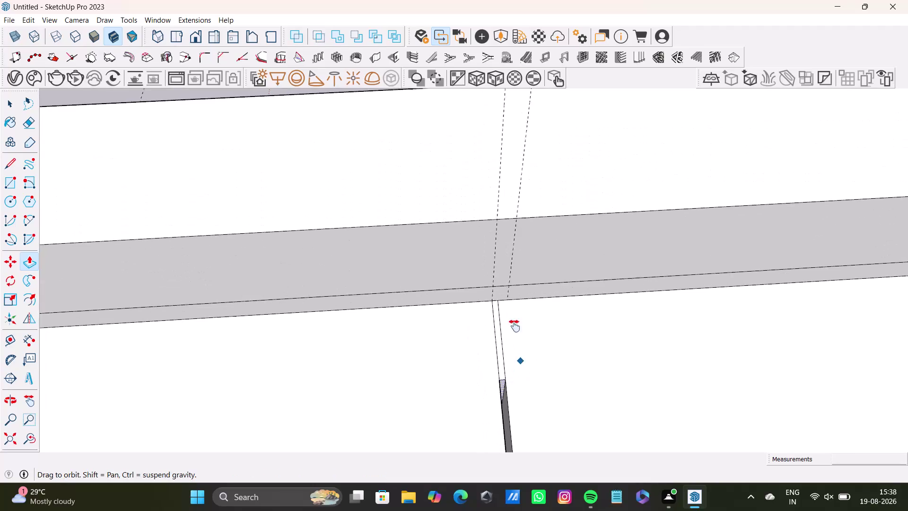
Orbit the view to look along the slanted board toward its end.
scroll(up, 3)
drag(476, 190, 516, 472)
scroll(down, 3)
scroll(up, 3)
middle_drag(510, 373, 470, 118)
scroll(up, 3)
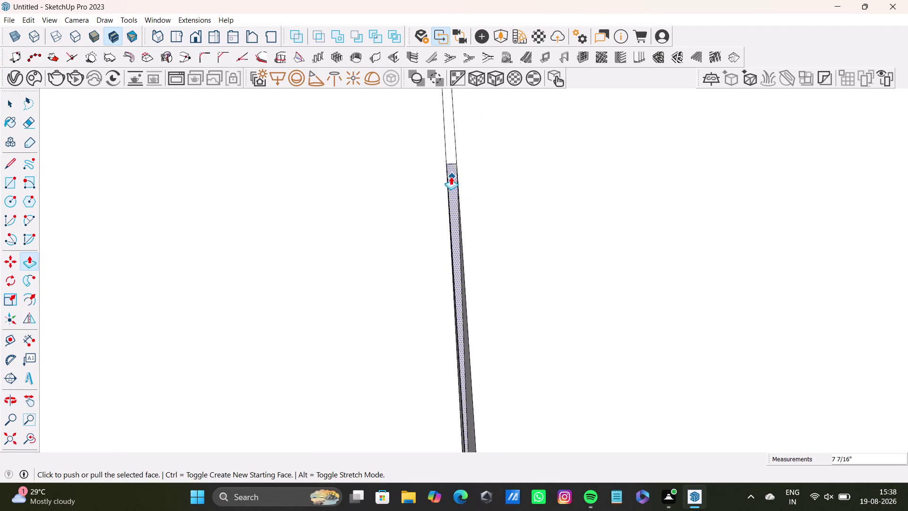
Push/pull the board's end face upward, orbiting to keep it in view.
drag(451, 177, 495, 446)
scroll(down, 3)
middle_drag(504, 385, 467, 158)
scroll(up, 3)
drag(455, 171, 494, 453)
scroll(down, 3)
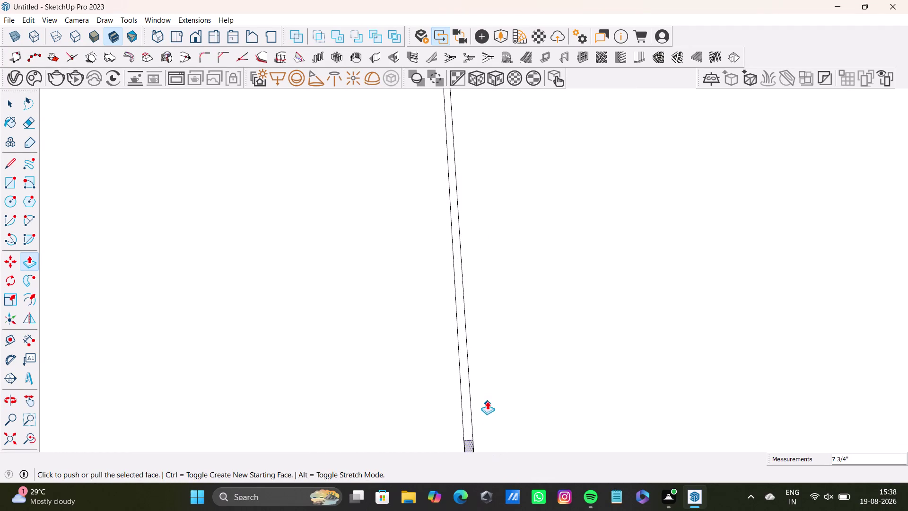
Keep lengthening the slanted board while orbiting to follow its end.
scroll(down, 3)
middle_drag(502, 397, 477, 152)
scroll(up, 3)
drag(459, 160, 538, 397)
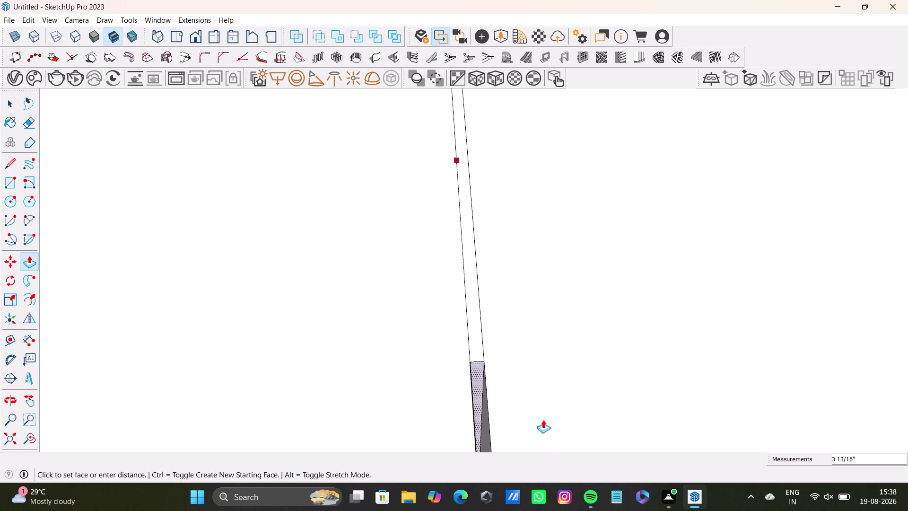
drag(537, 397, 568, 494)
scroll(down, 3)
middle_drag(524, 381, 456, 91)
scroll(up, 3)
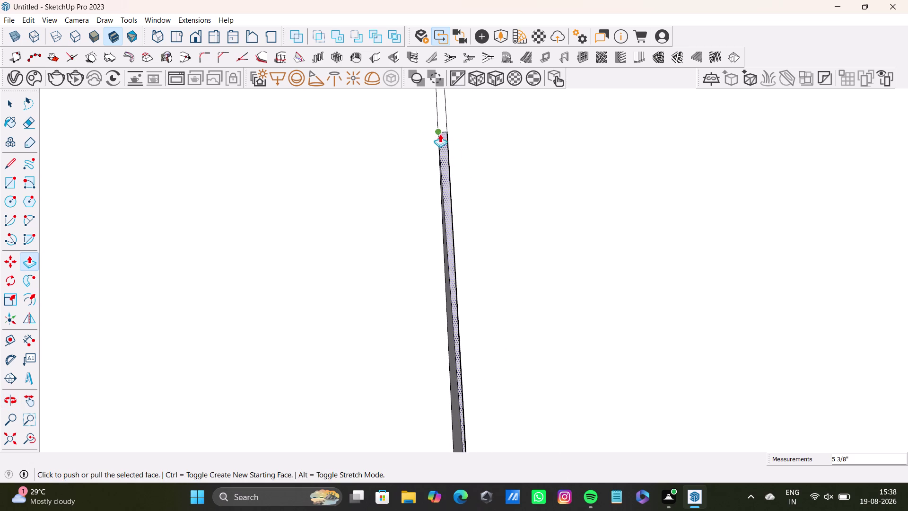
Bring the slab into view and extend the board toward its top edge.
drag(442, 136, 480, 460)
scroll(down, 3)
middle_drag(530, 393, 471, 196)
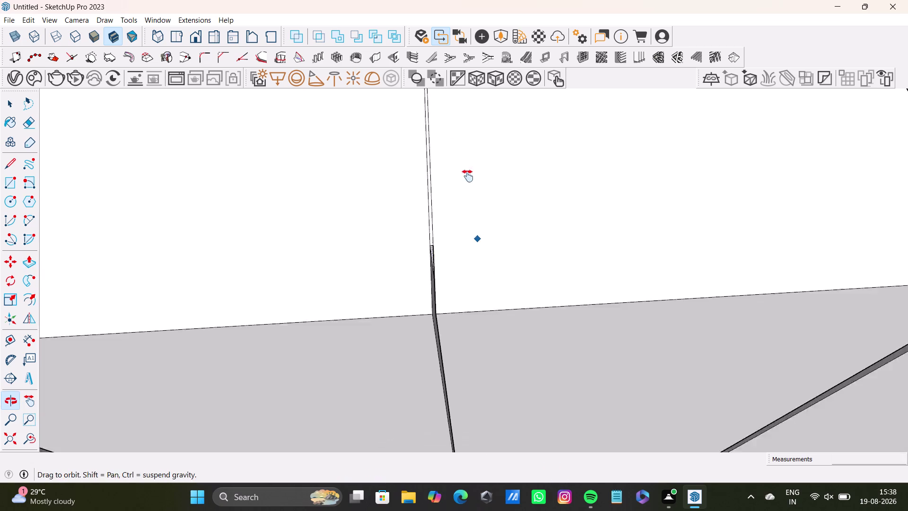
middle_drag(470, 196, 467, 168)
scroll(up, 3)
drag(431, 181, 438, 336)
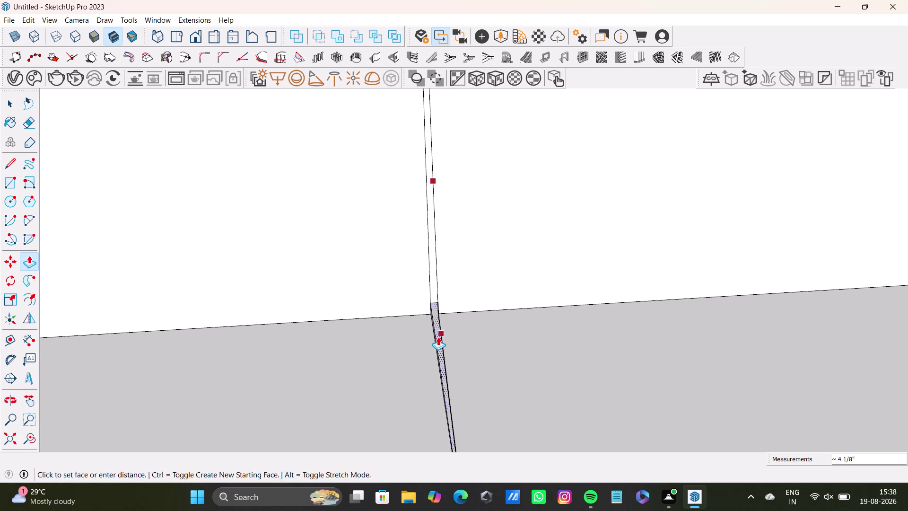
drag(438, 336, 437, 358)
drag(437, 317, 436, 351)
Snap the board's end face onto the slab's top edge.
scroll(up, 3)
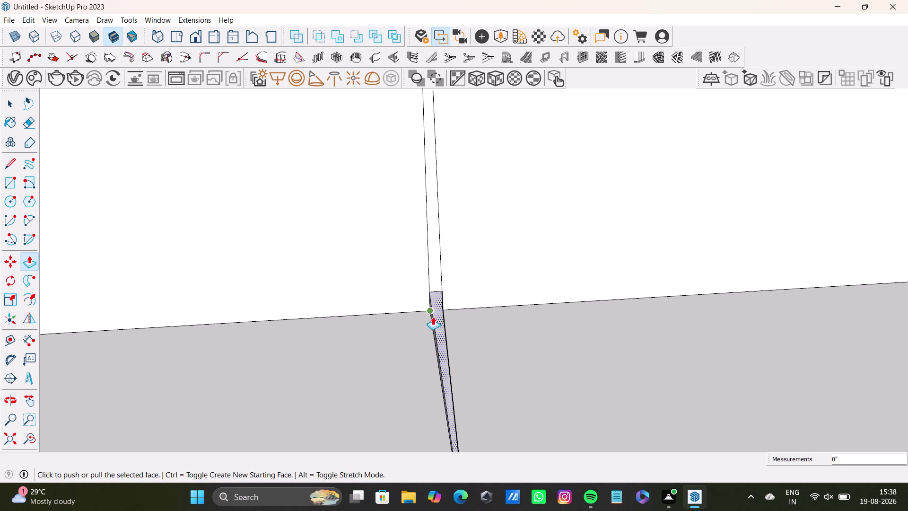
scroll(up, 3)
drag(441, 310, 443, 356)
key(space)
click(447, 292)
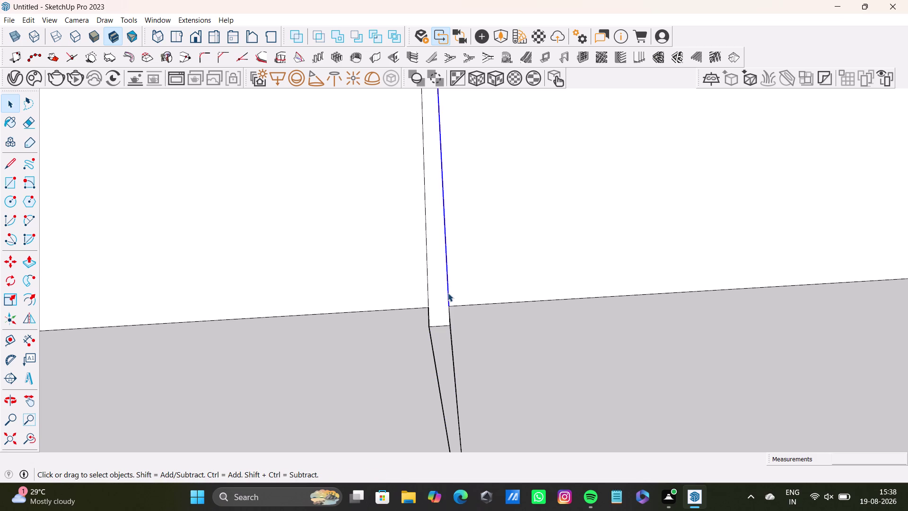
Delete the overhanging pieces and check the board's edge against the slab.
key(Delete)
click(429, 298)
key(Delete)
scroll(down, 3)
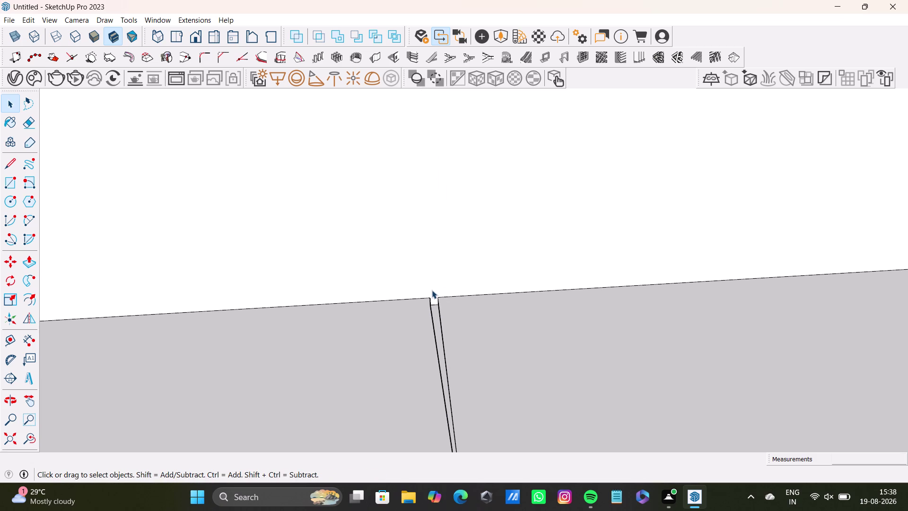